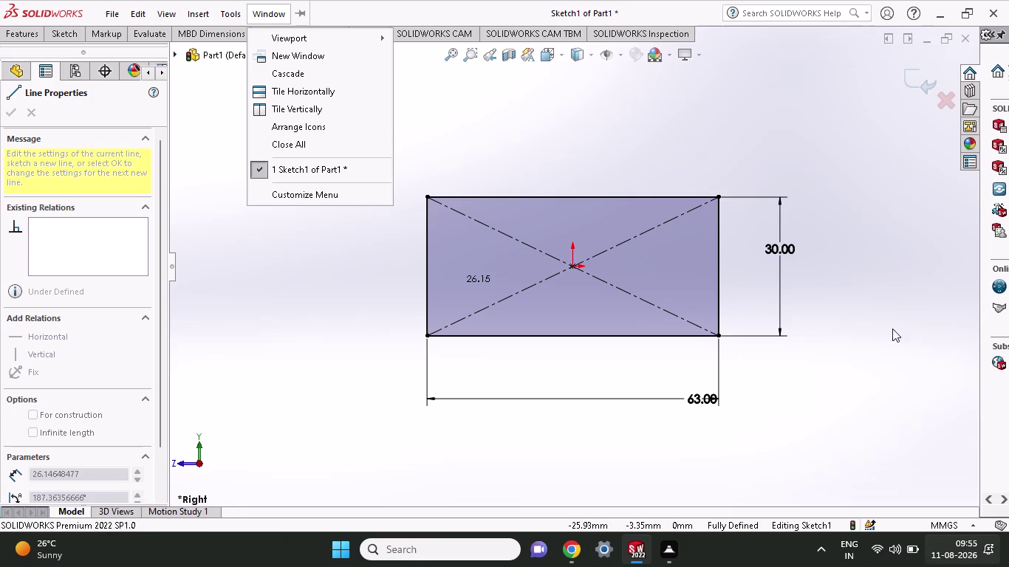
Dismiss the Window menu to show the fully defined 63 × 30 rectangle sketch on the Right plane.
click(675, 551)
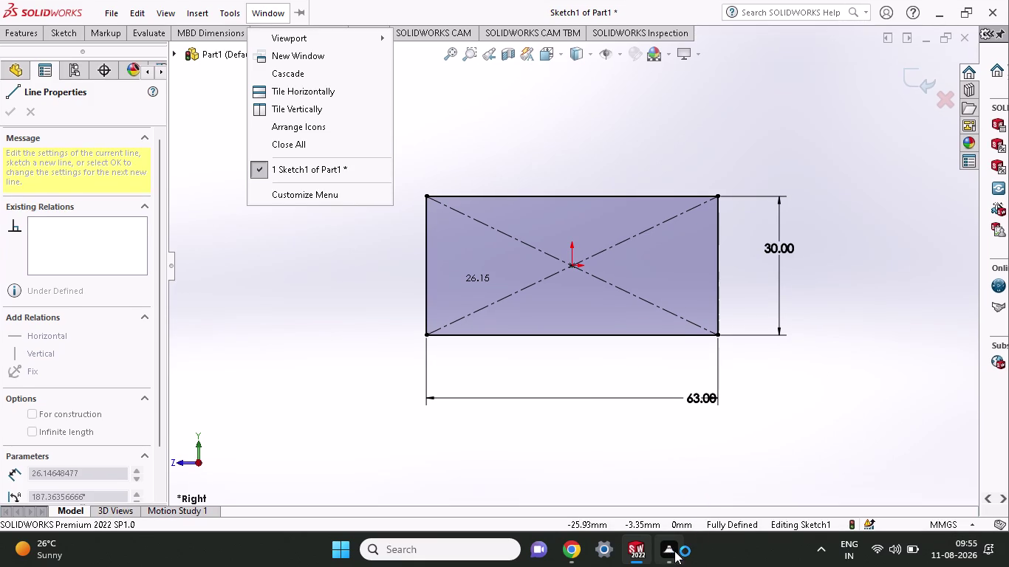
click(675, 551)
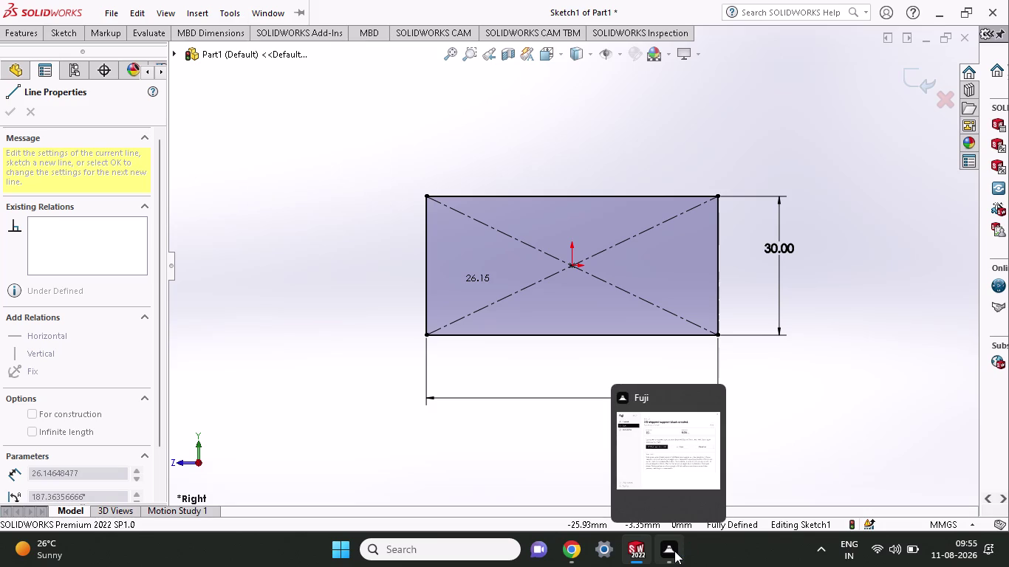
click(674, 551)
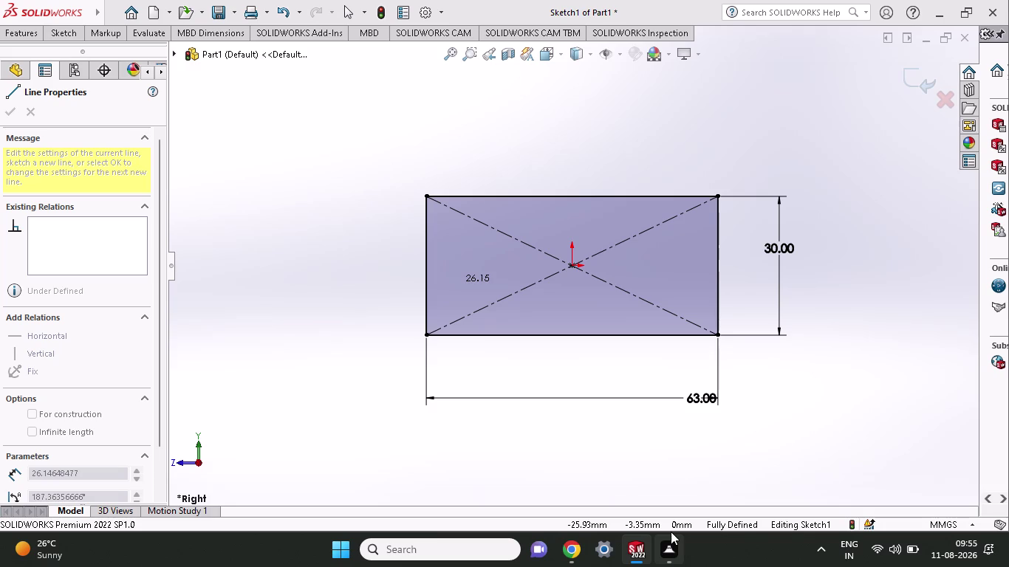